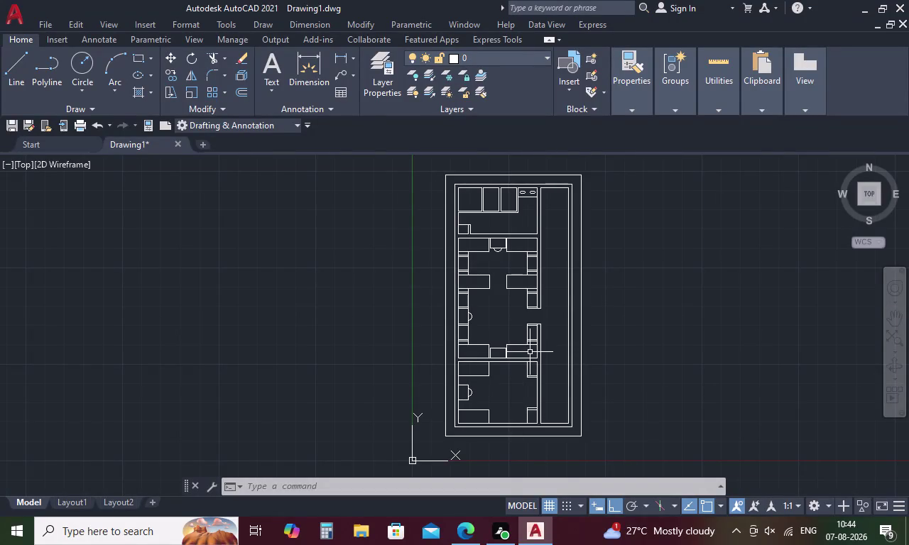
Frame the floor plan and select the door swing arc in the upper doorway.
scroll(down, 3)
scroll(up, 3)
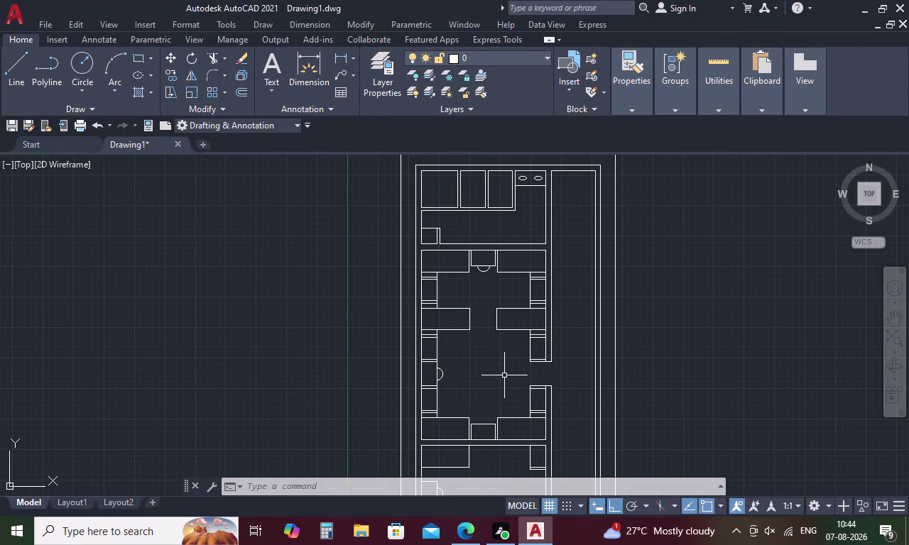
scroll(down, 3)
middle_drag(508, 378, 512, 356)
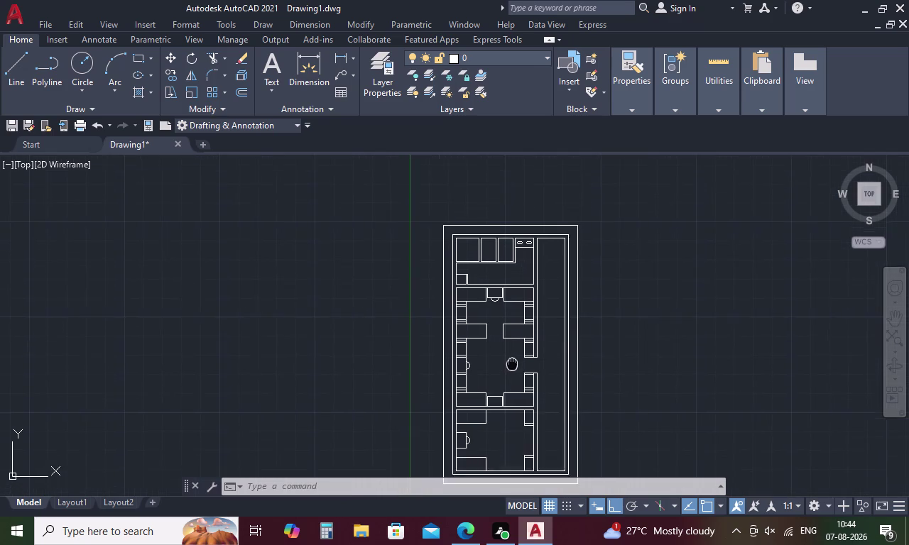
middle_drag(512, 356, 514, 335)
scroll(up, 3)
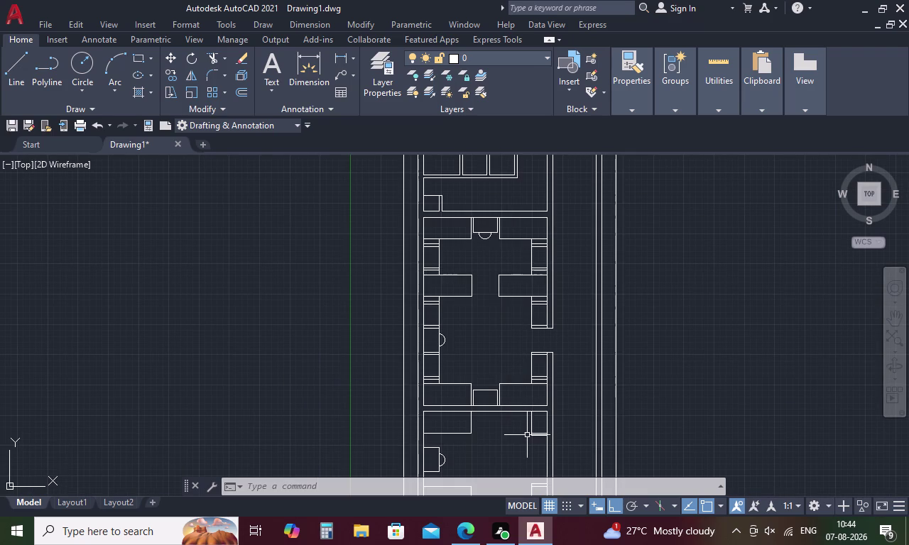
middle_drag(510, 436, 516, 398)
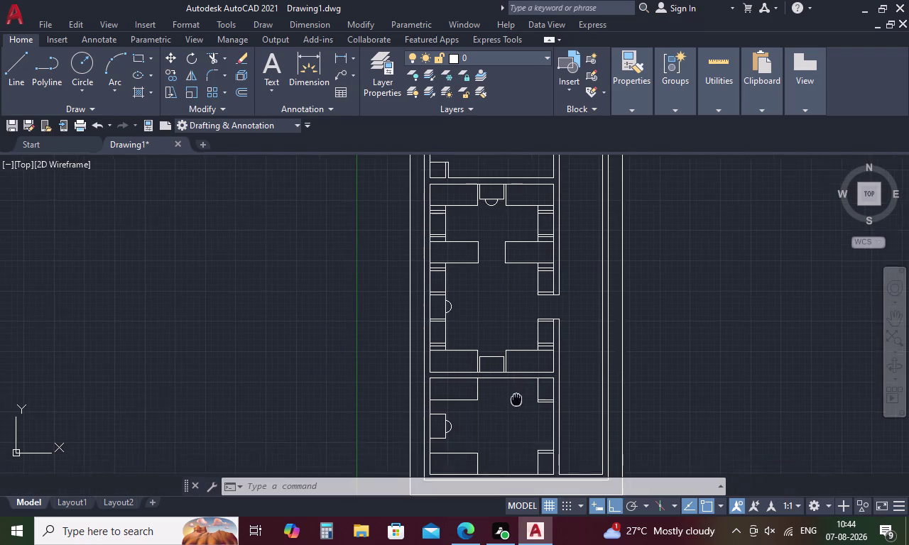
middle_drag(516, 398, 516, 366)
scroll(down, 3)
middle_drag(517, 360, 517, 376)
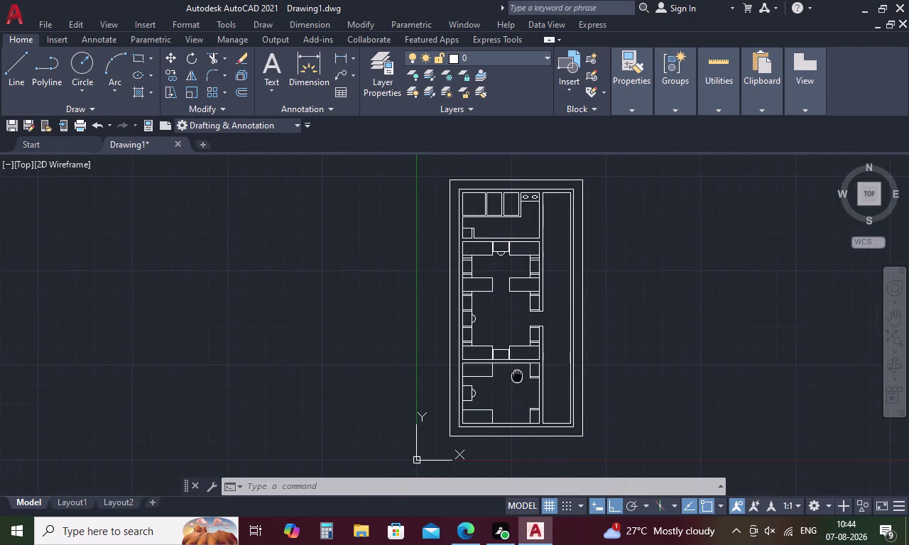
middle_drag(517, 376, 517, 381)
scroll(down, 3)
scroll(up, 3)
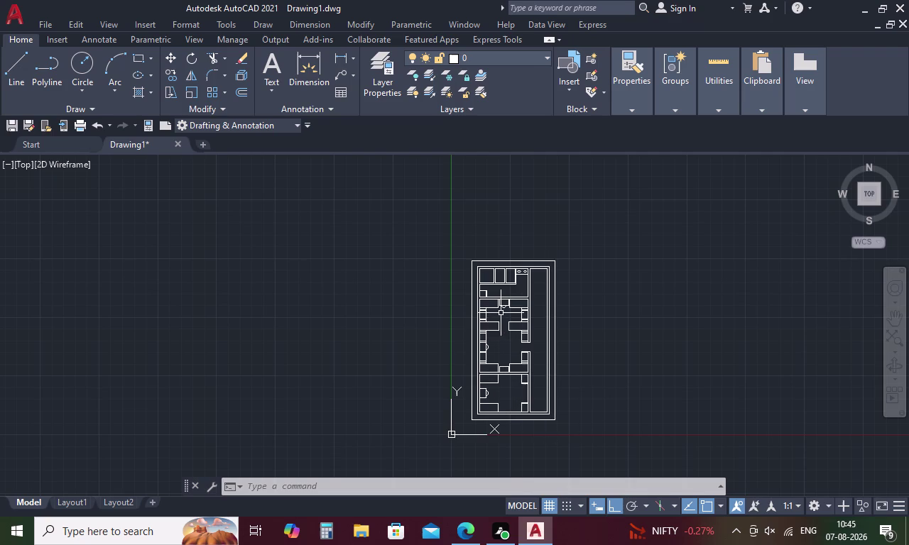
scroll(up, 3)
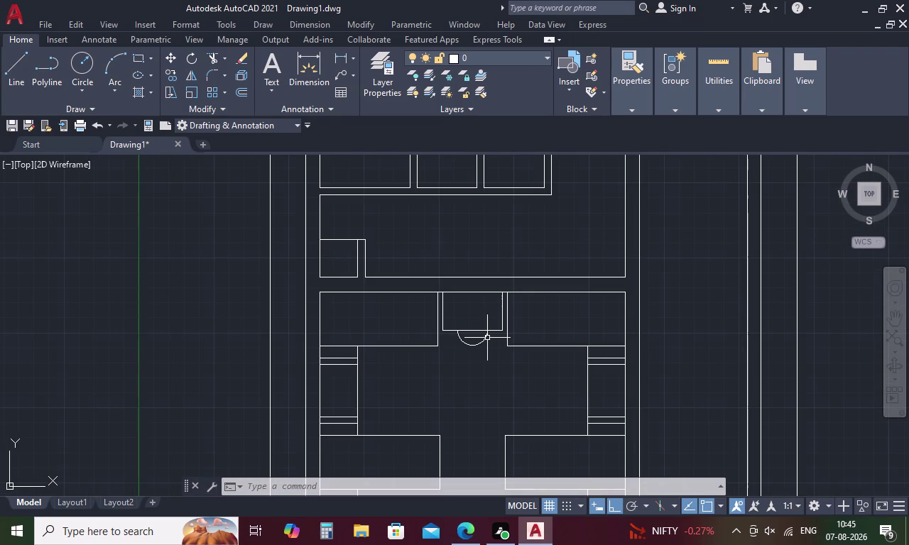
click(485, 338)
right_click(485, 338)
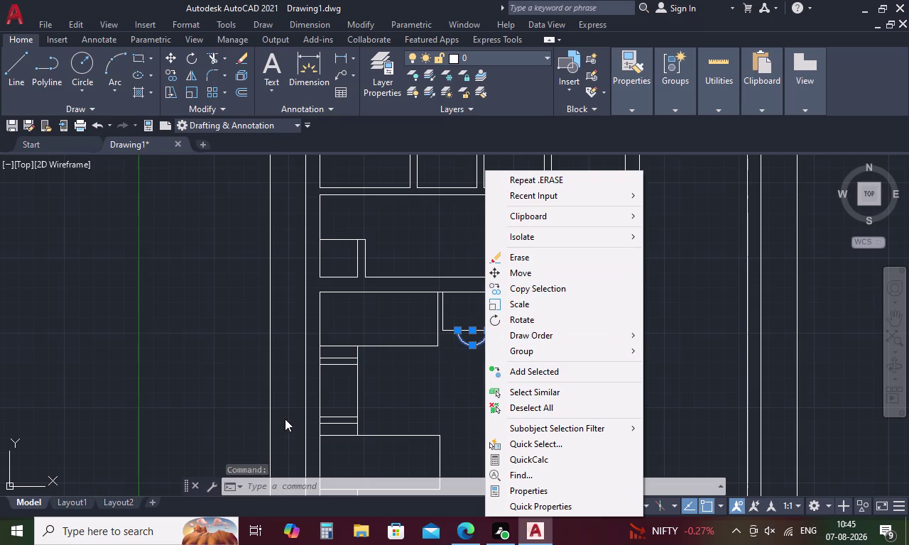
key(Escape)
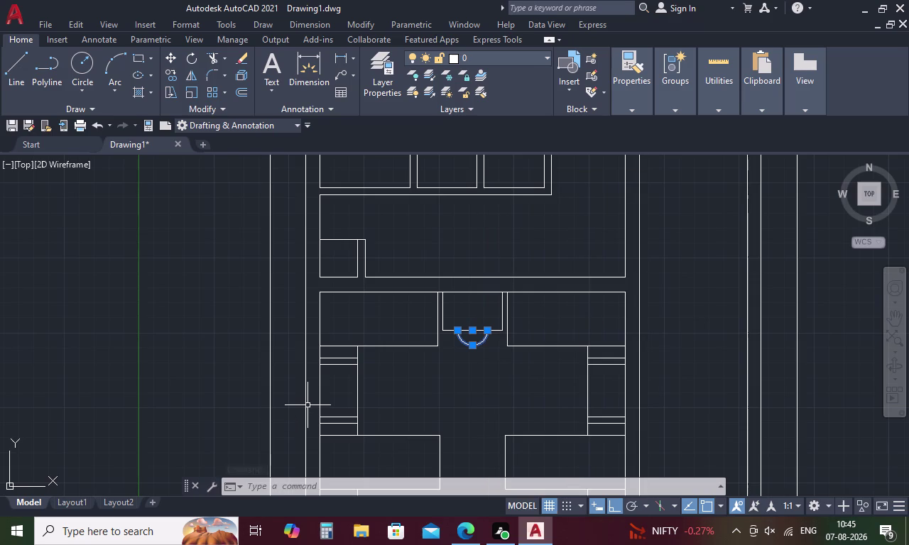
Begin mirroring the selected arc with MIRROR, bringing the middle of the plan into view.
key(m)
key(i)
key(space)
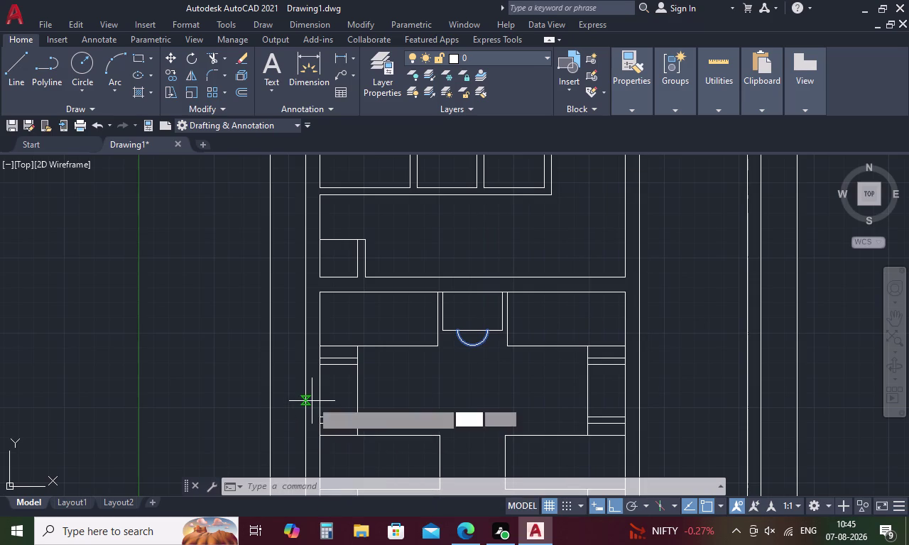
middle_drag(398, 387, 413, 346)
middle_drag(415, 351, 416, 320)
middle_drag(414, 344, 422, 336)
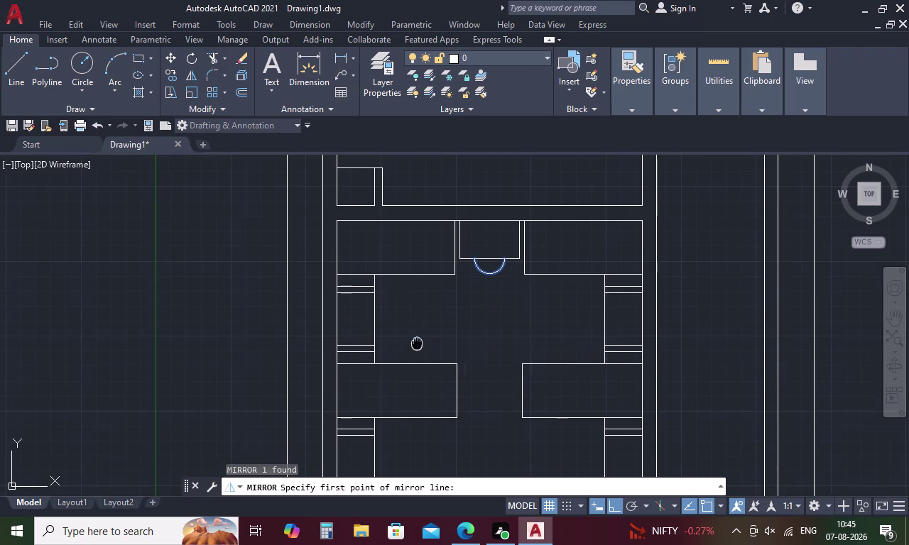
middle_drag(422, 336, 433, 308)
scroll(down, 3)
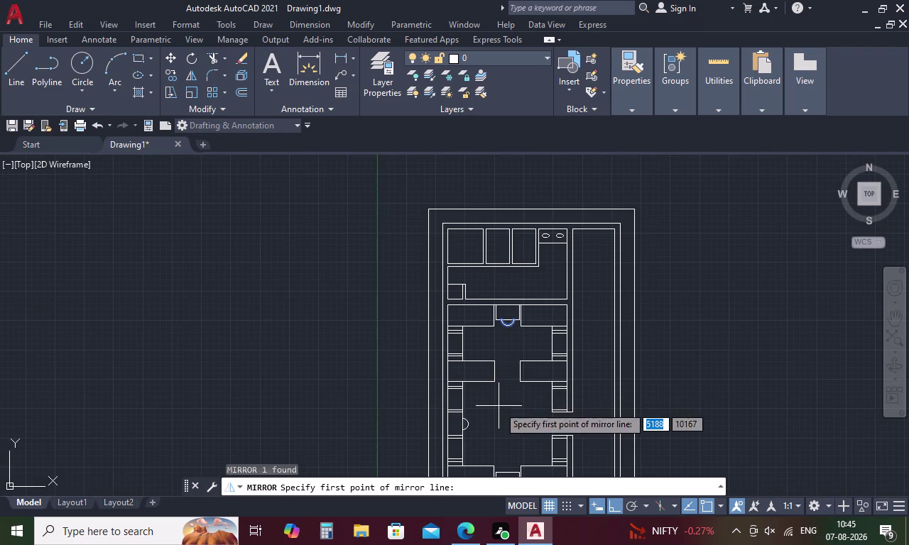
middle_drag(498, 409, 482, 366)
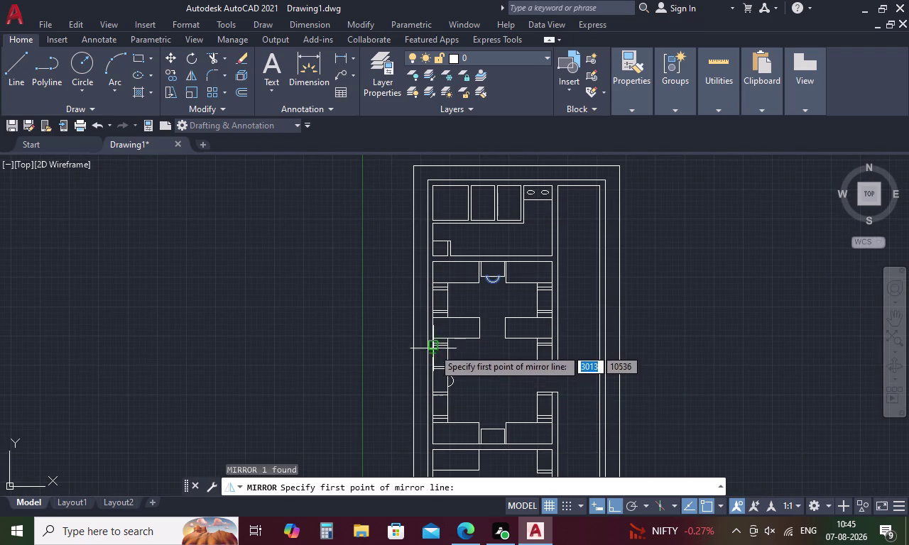
Define a horizontal mirror line from the left wall across to the right side.
click(433, 353)
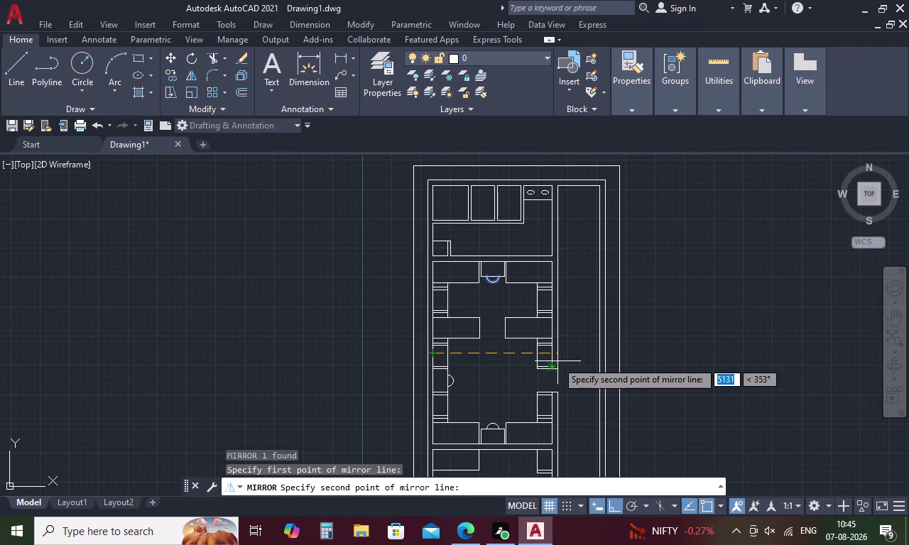
click(576, 355)
scroll(down, 3)
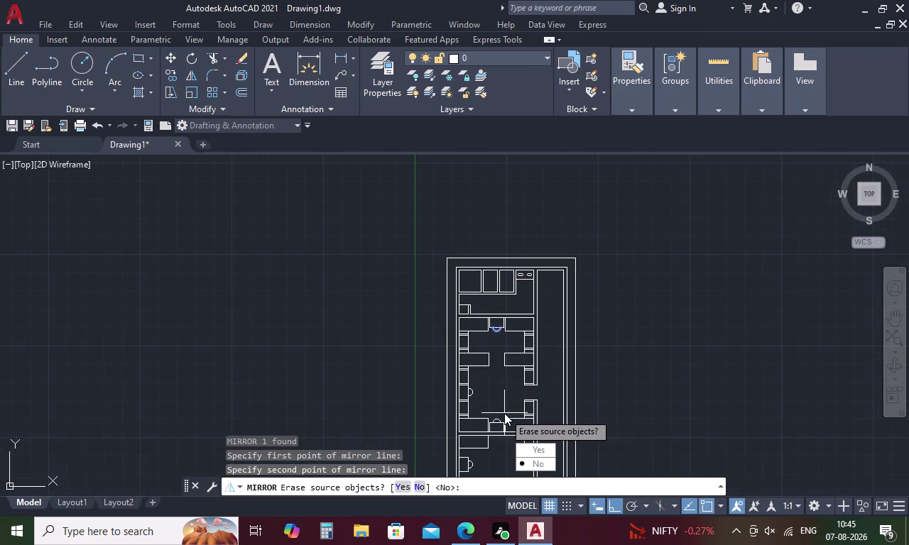
middle_drag(504, 413, 505, 359)
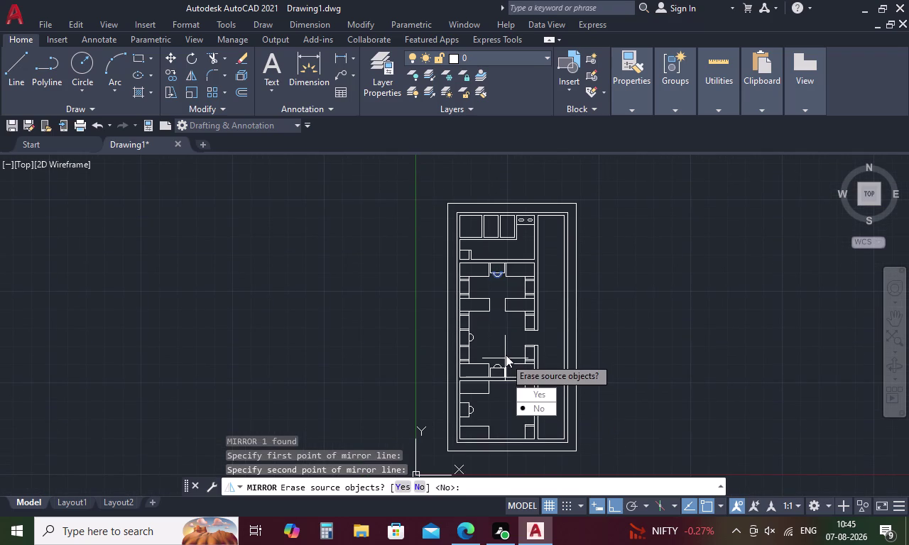